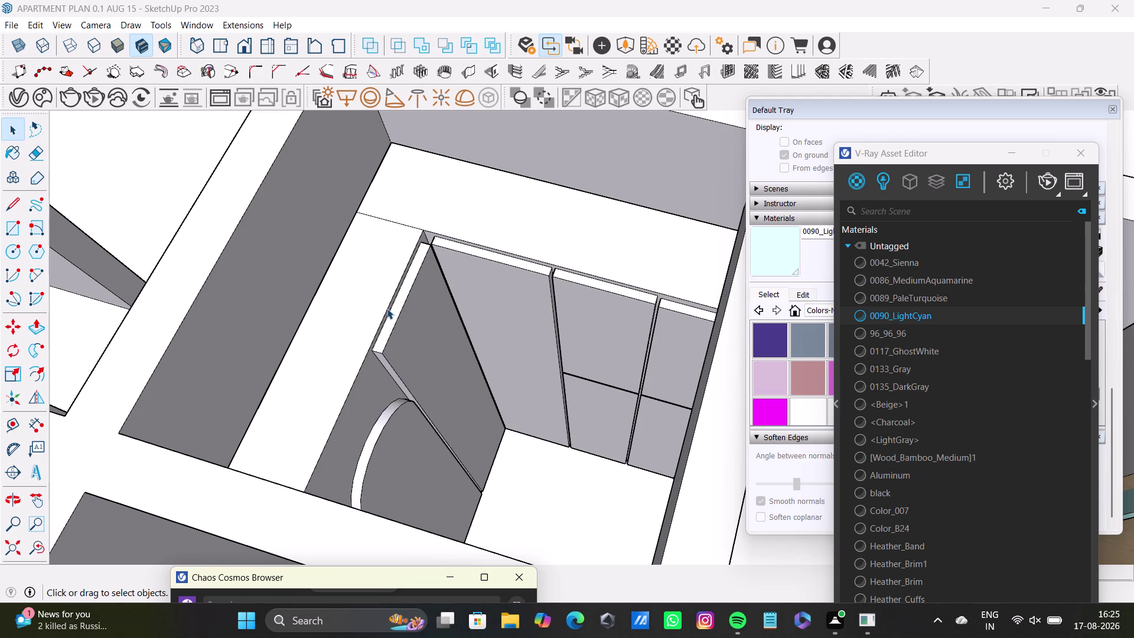
Select a wardrobe panel face together with its edges.
key(space)
triple_click(362, 285)
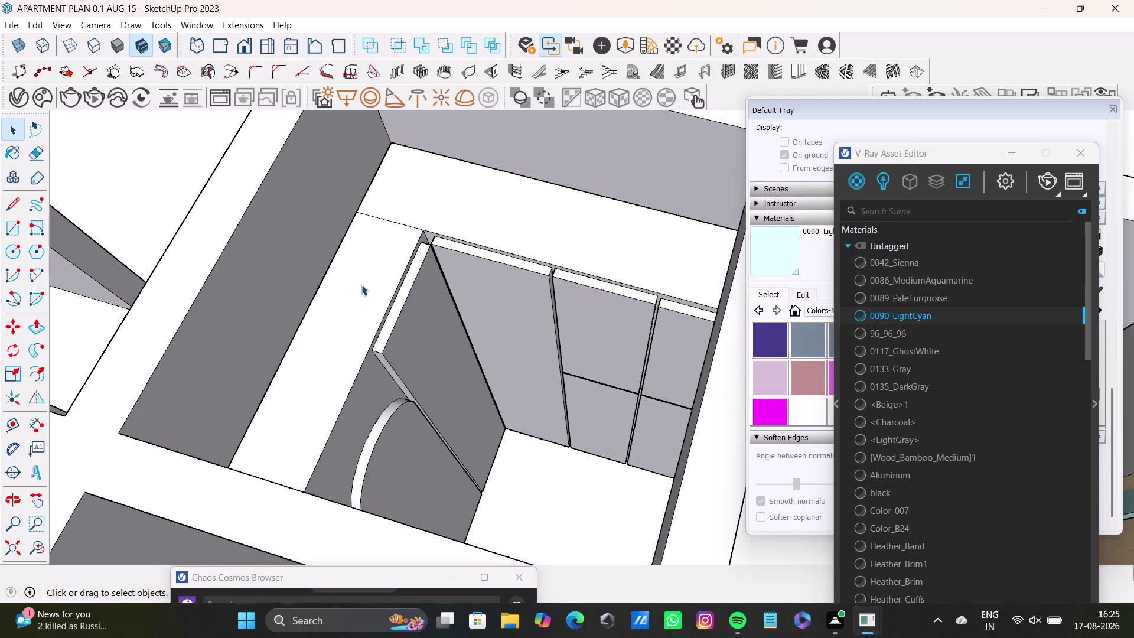
click(368, 285)
double_click(376, 290)
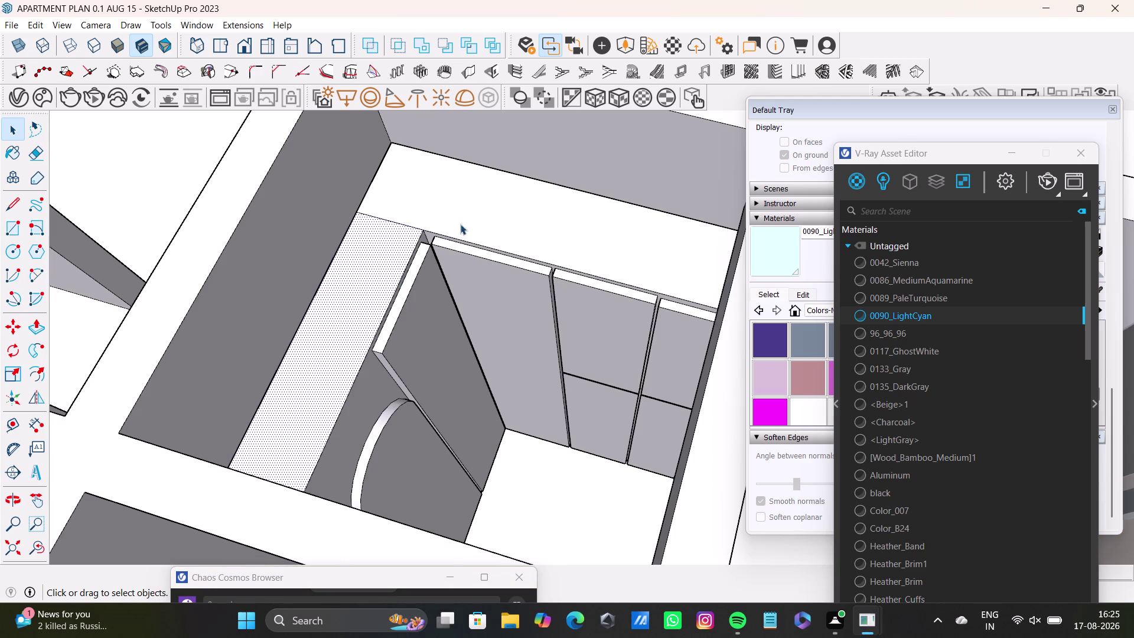
scroll(up, 3)
Add another panel face and the narrow top strips near the wardrobe's top corner to the selection.
middle_drag(481, 253, 366, 251)
click(496, 193)
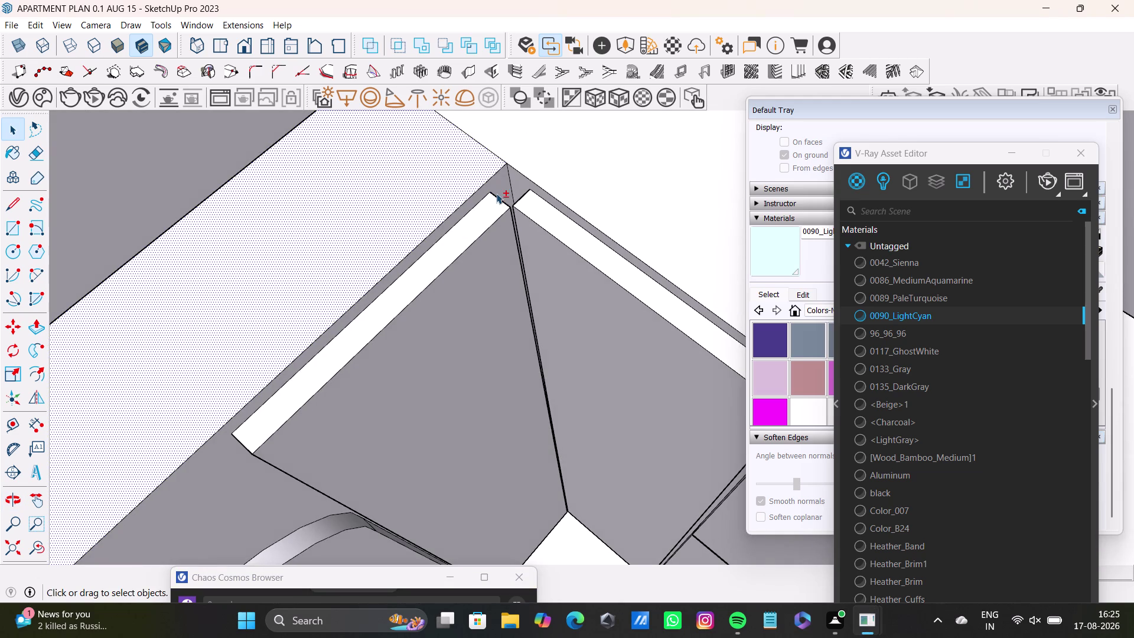
click(499, 185)
click(592, 166)
click(523, 183)
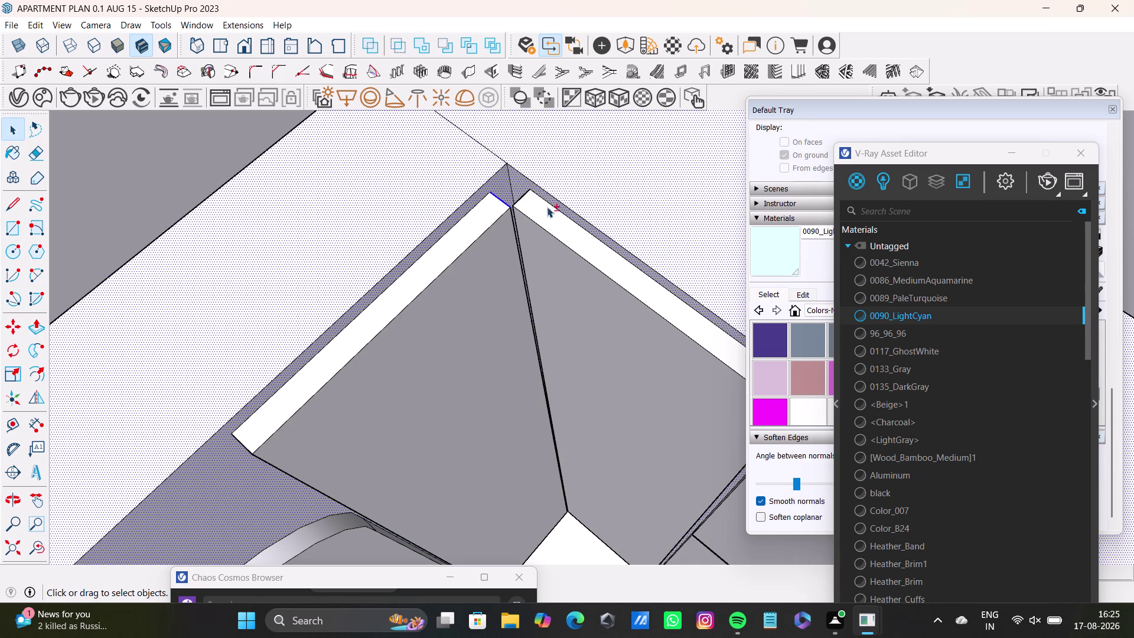
scroll(down, 3)
middle_drag(561, 252, 601, 229)
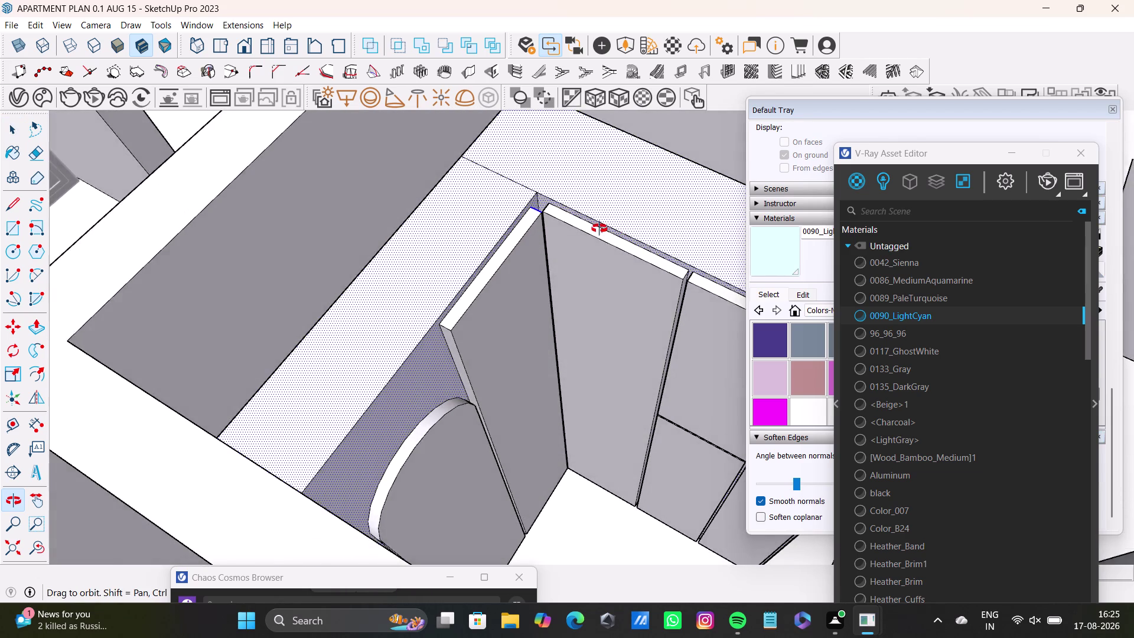
middle_drag(601, 229, 587, 231)
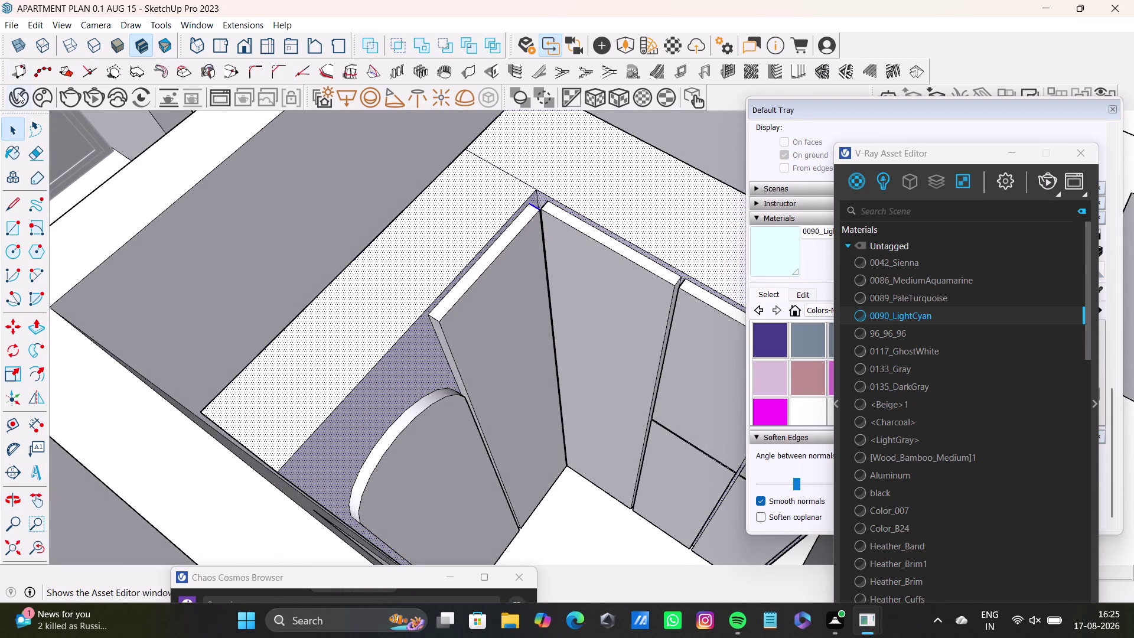
Browse the downloaded wood materials in the Chaos Cosmos Browser.
click(25, 100)
click(40, 97)
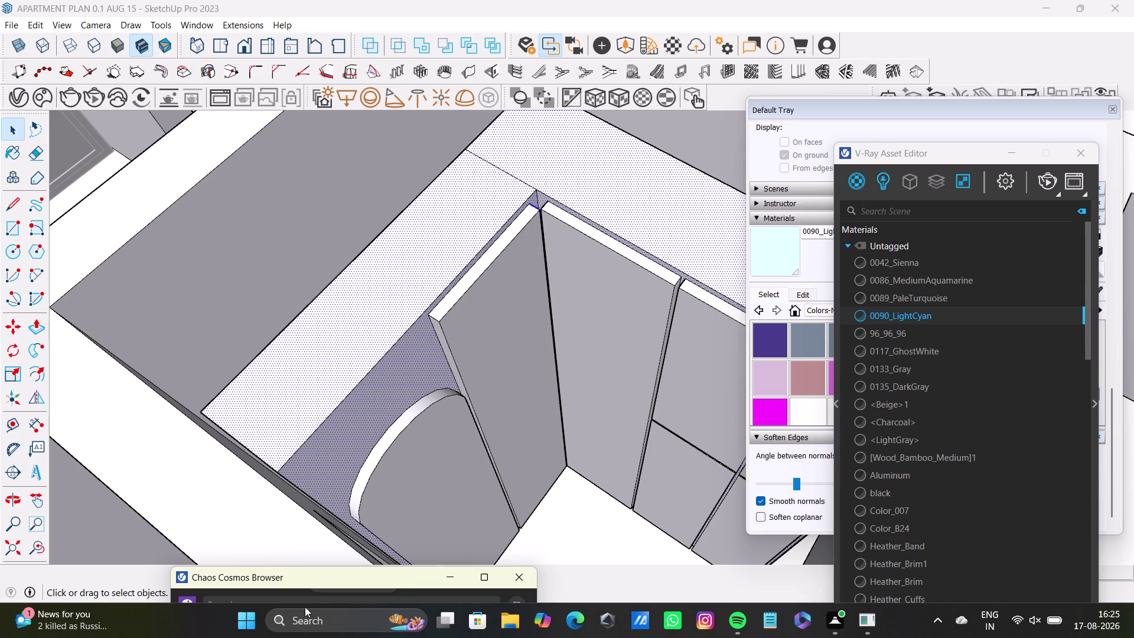
drag(312, 574, 507, 24)
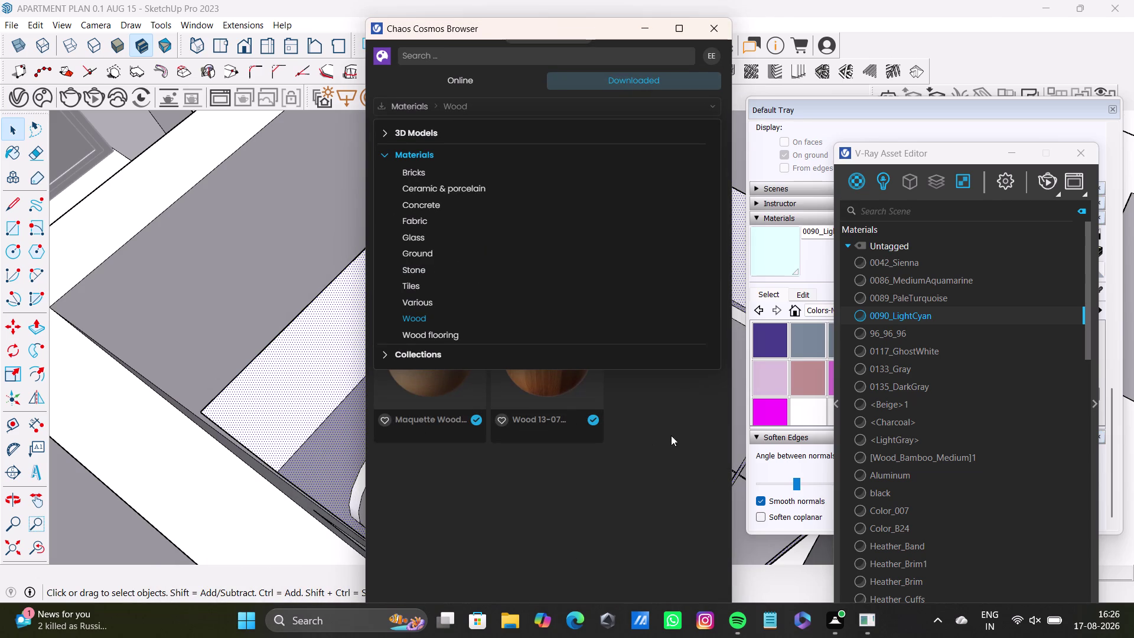
click(671, 436)
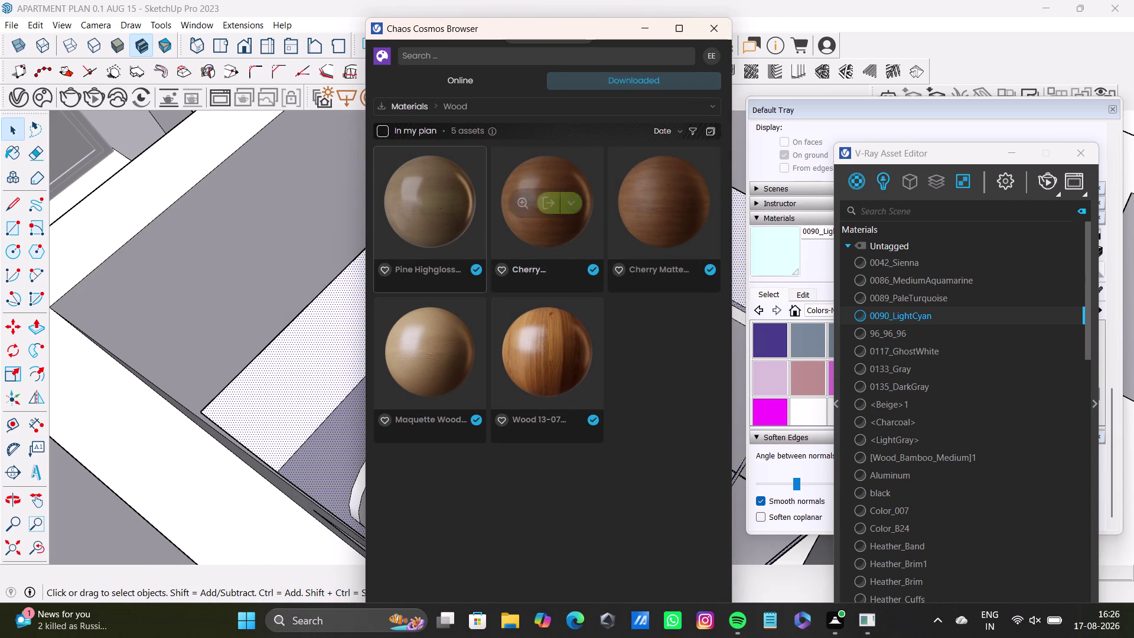
drag(590, 28, 273, 602)
scroll(down, 3)
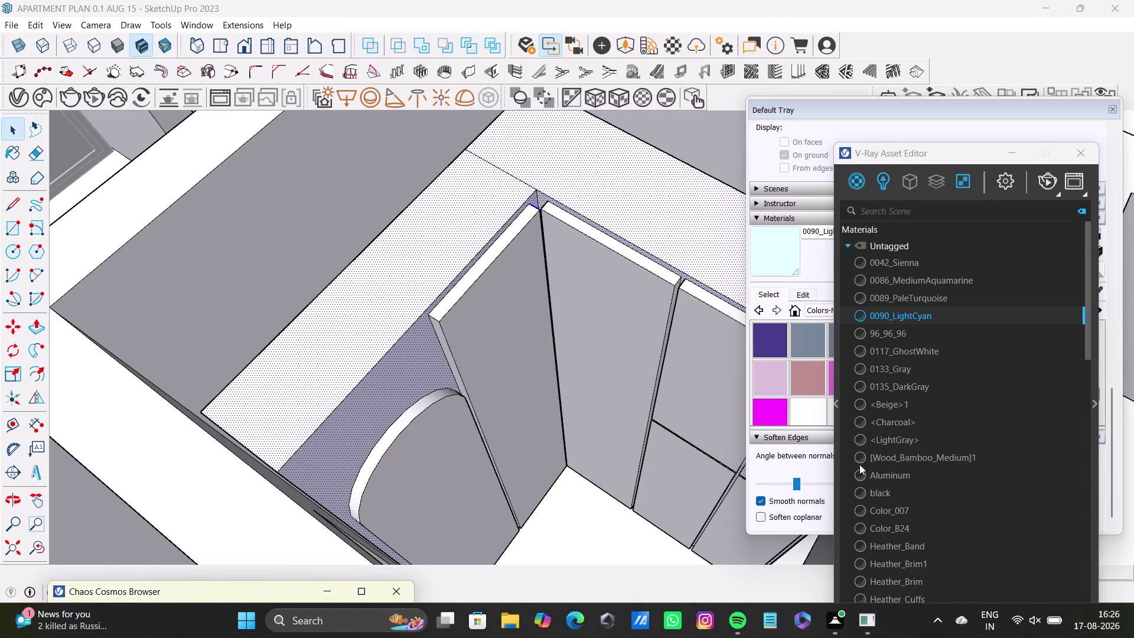
Apply Pine Highgloss 300cm to the selected top and floor panels.
scroll(down, 3)
scroll(down, 3)
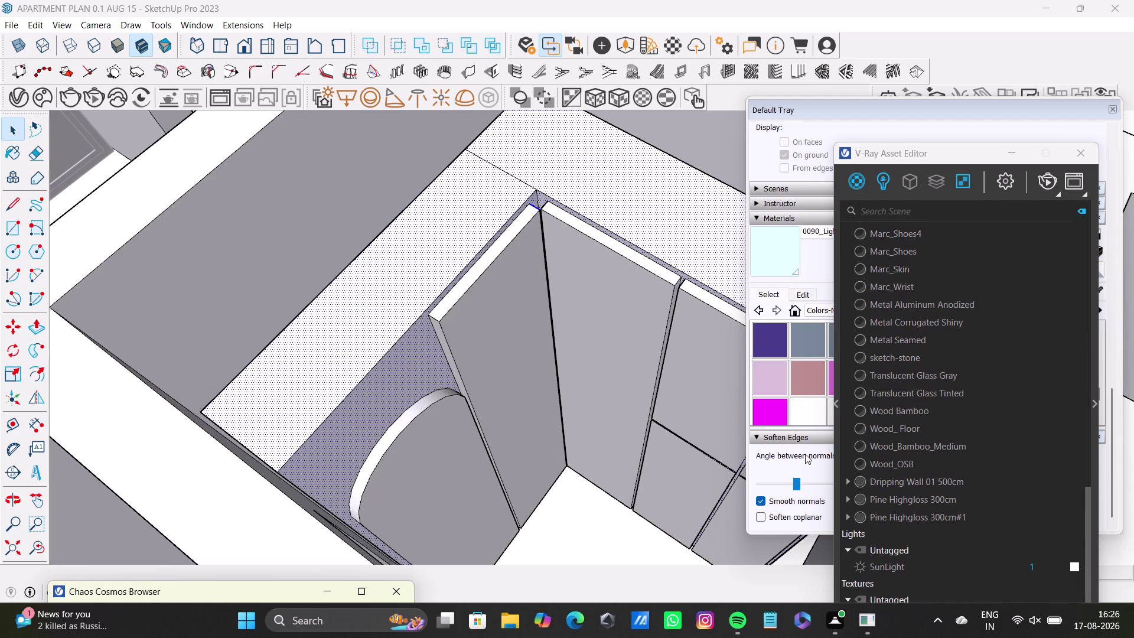
click(887, 499)
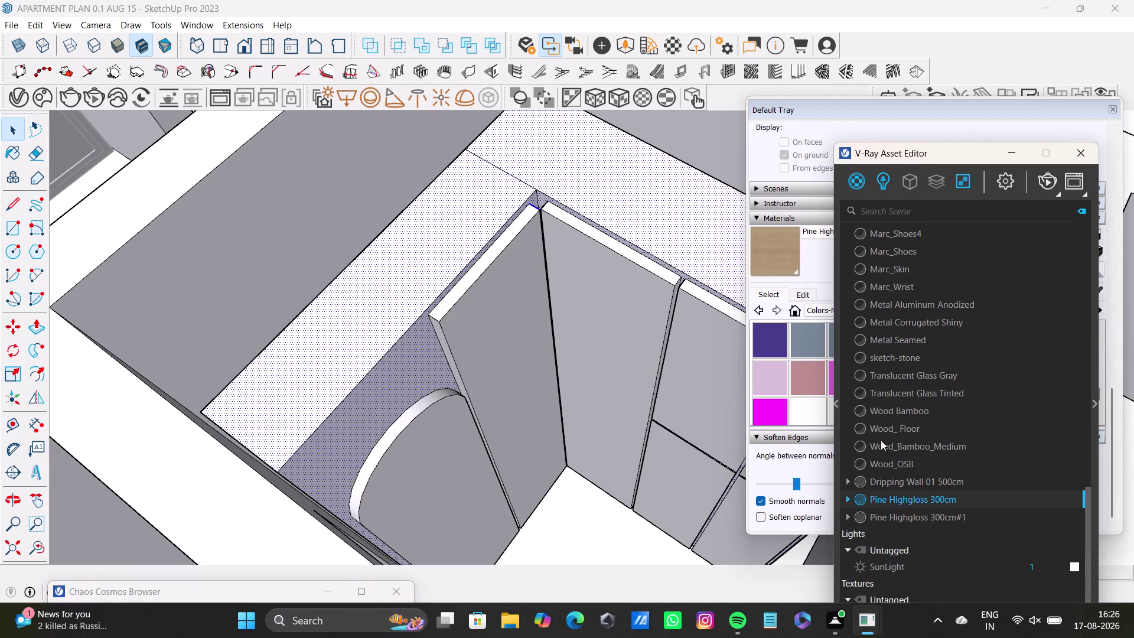
right_click(882, 496)
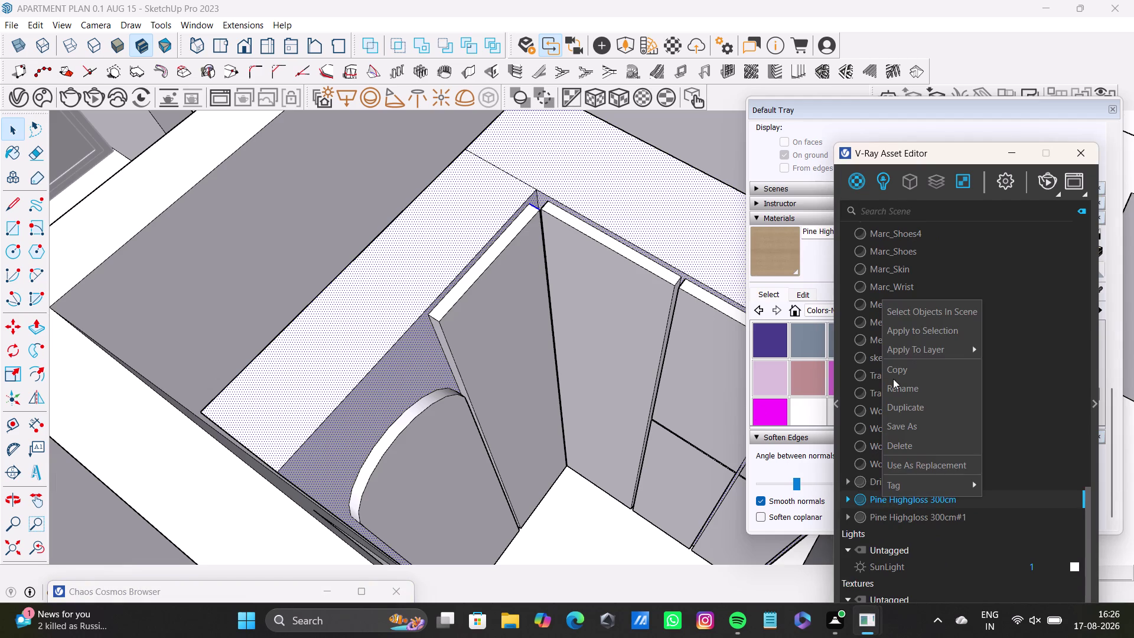
click(912, 332)
Select the wardrobe's side panel and apply Pine Highgloss 300cm to it too.
scroll(up, 3)
scroll(down, 3)
middle_drag(555, 291, 659, 373)
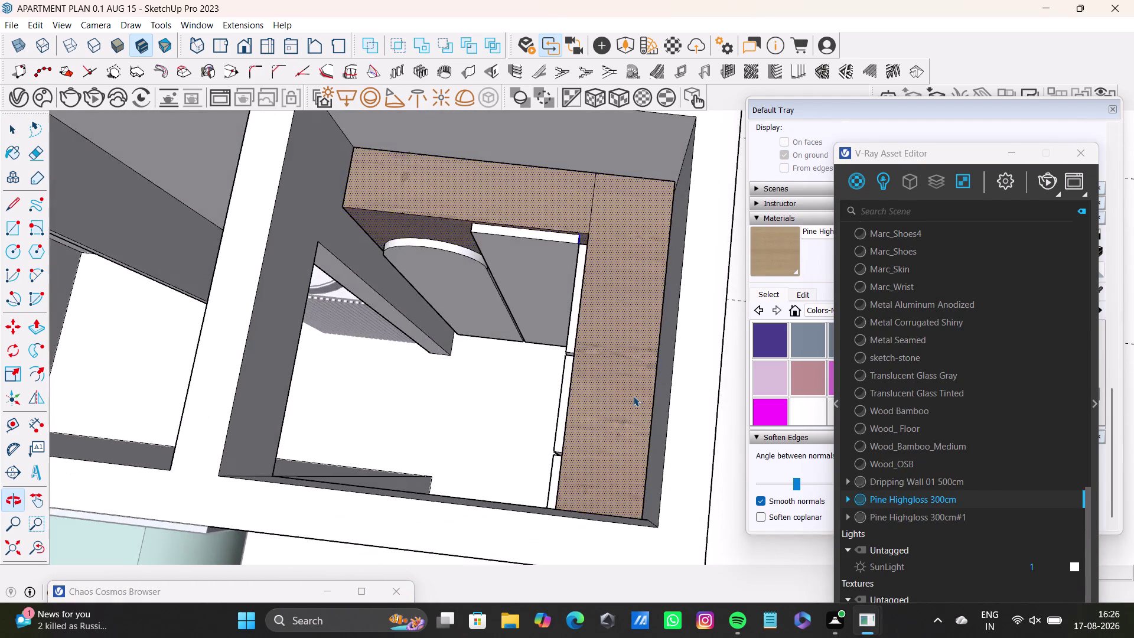
middle_drag(594, 405, 656, 292)
middle_drag(620, 309, 685, 254)
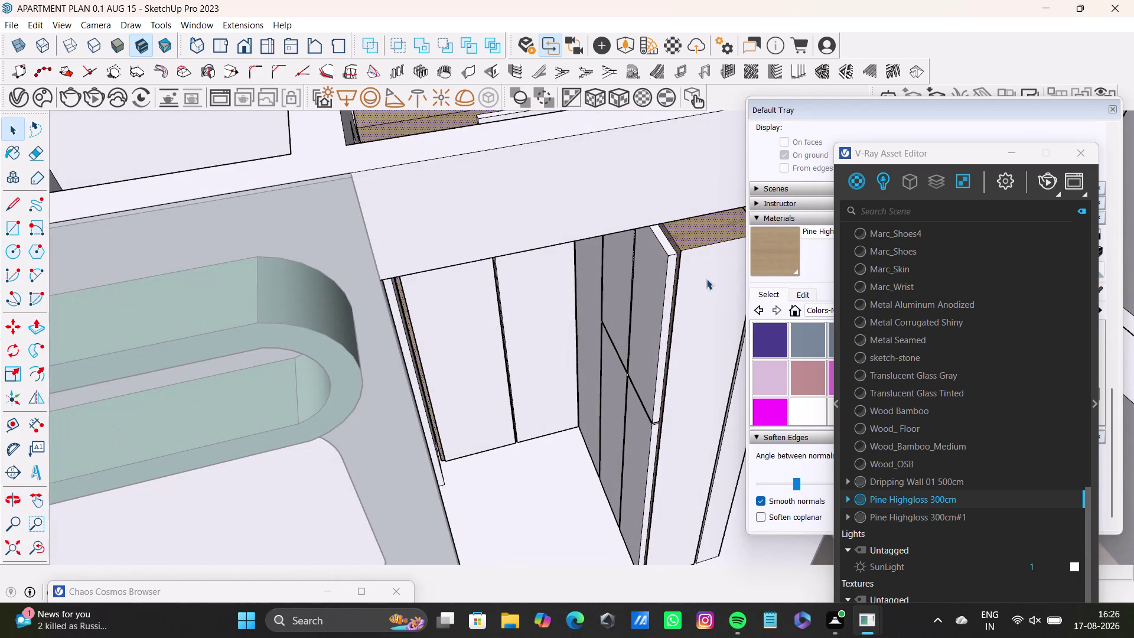
click(707, 279)
right_click(876, 501)
right_click(876, 501)
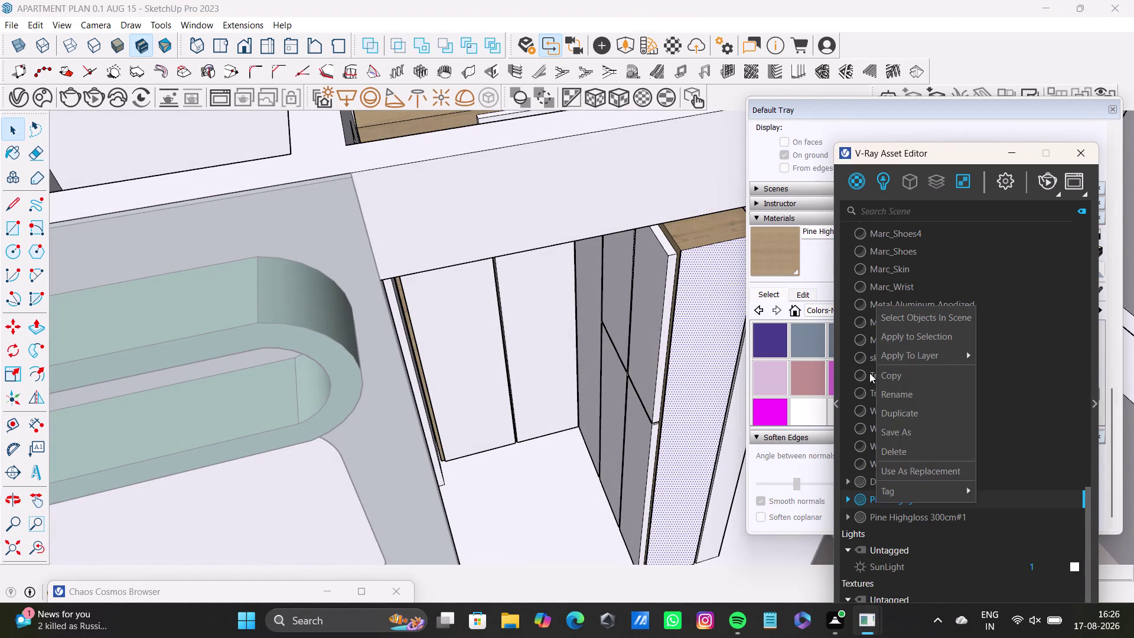
click(905, 333)
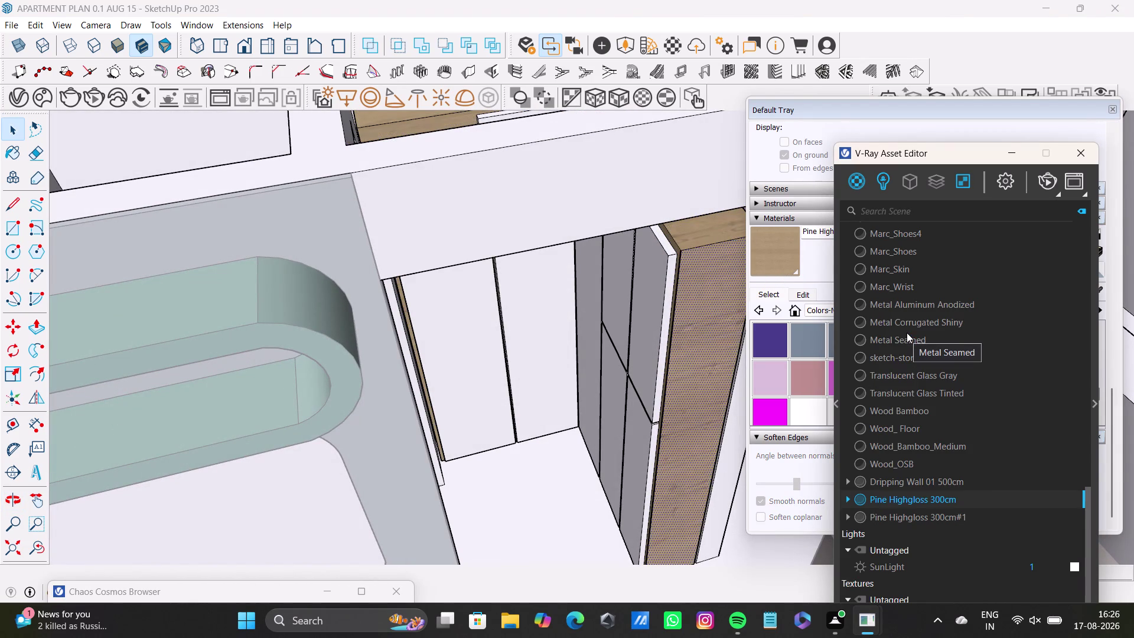